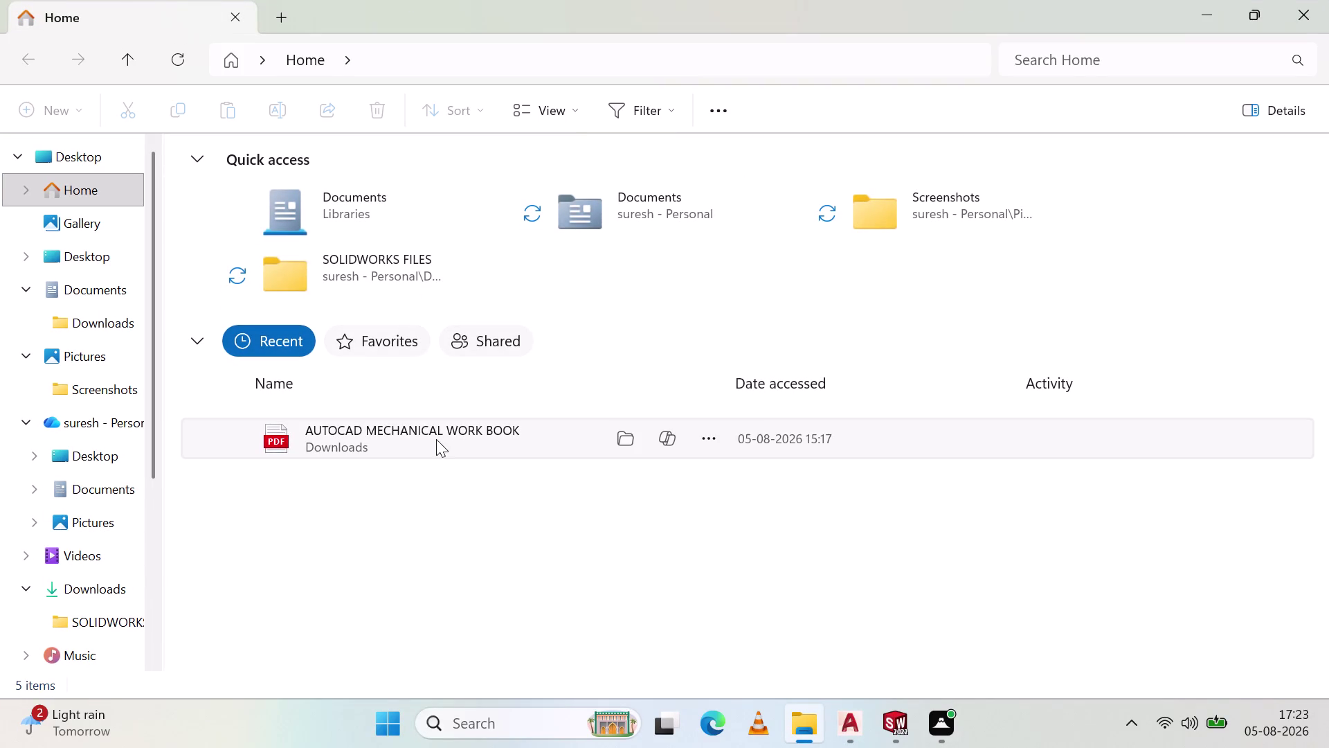
Dismiss the recent PDF's context menu and open the personal OneDrive Documents folder.
right_click(436, 438)
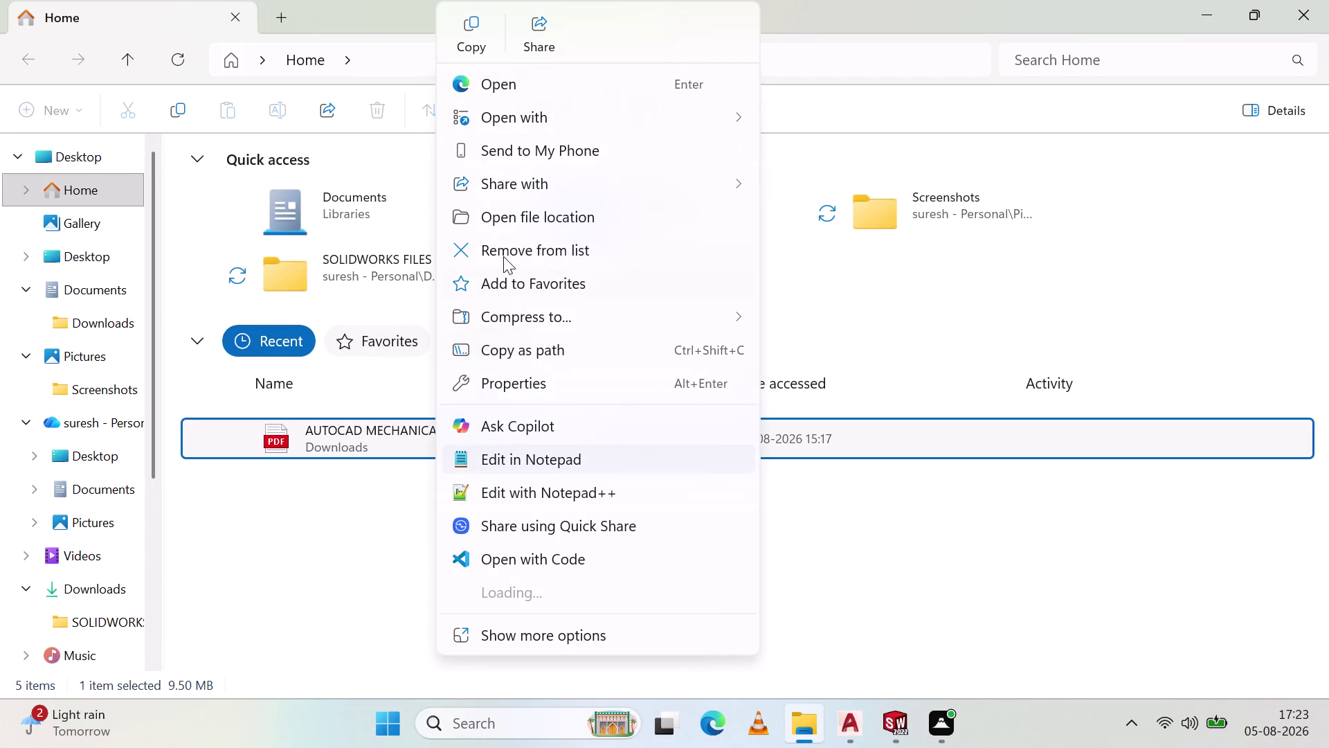
click(508, 246)
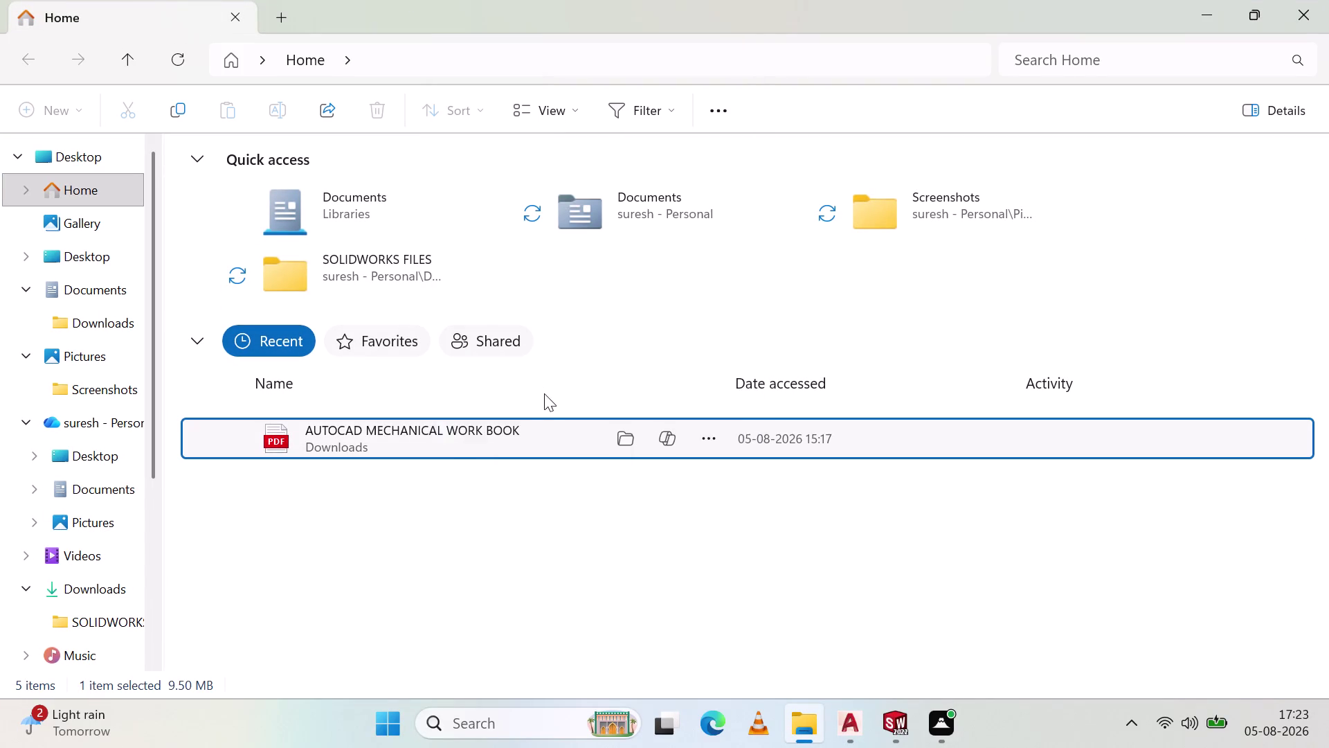
double_click(623, 219)
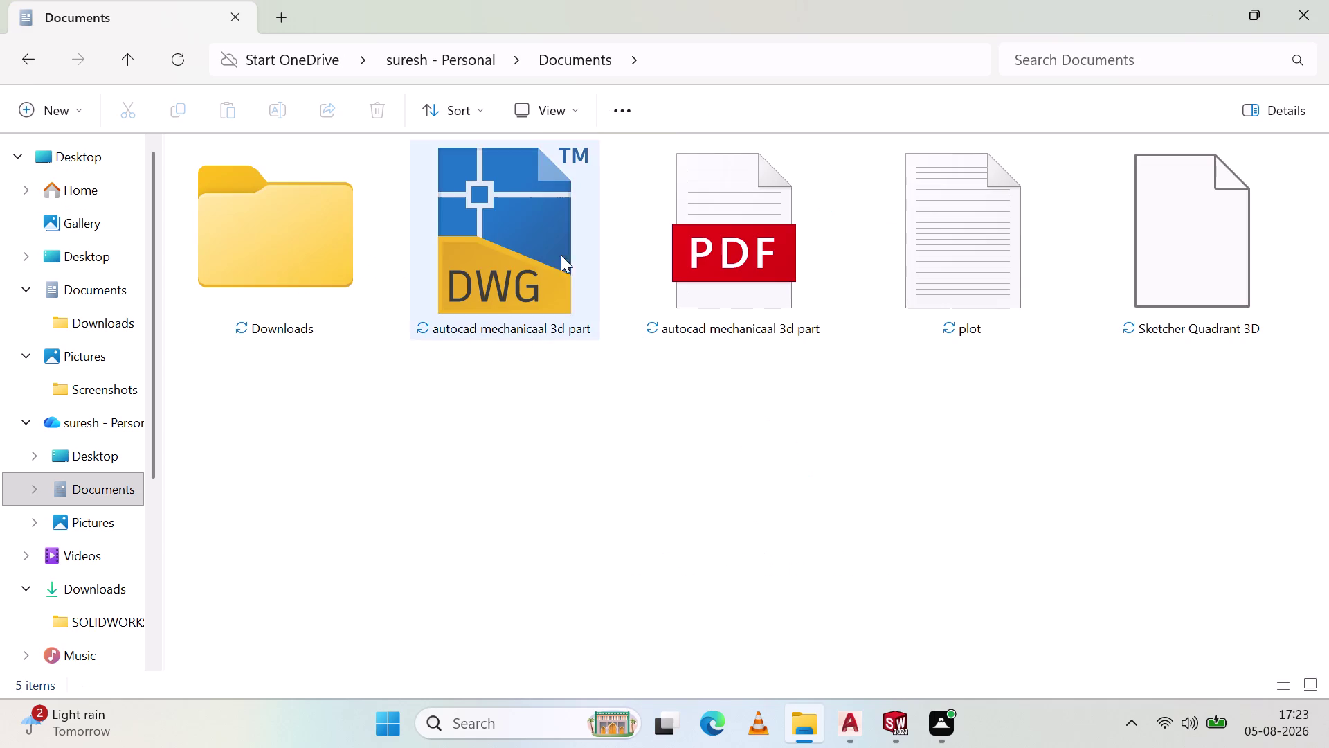
right_click(554, 288)
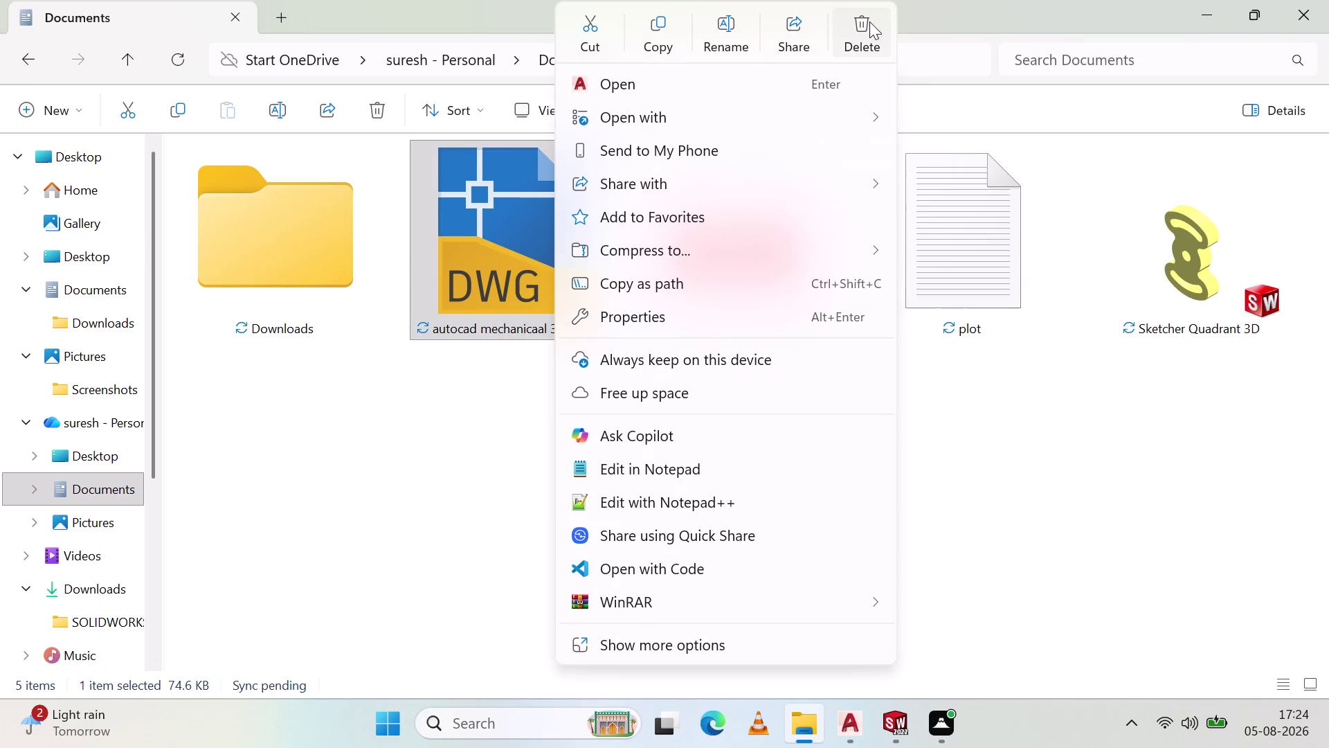
click(869, 21)
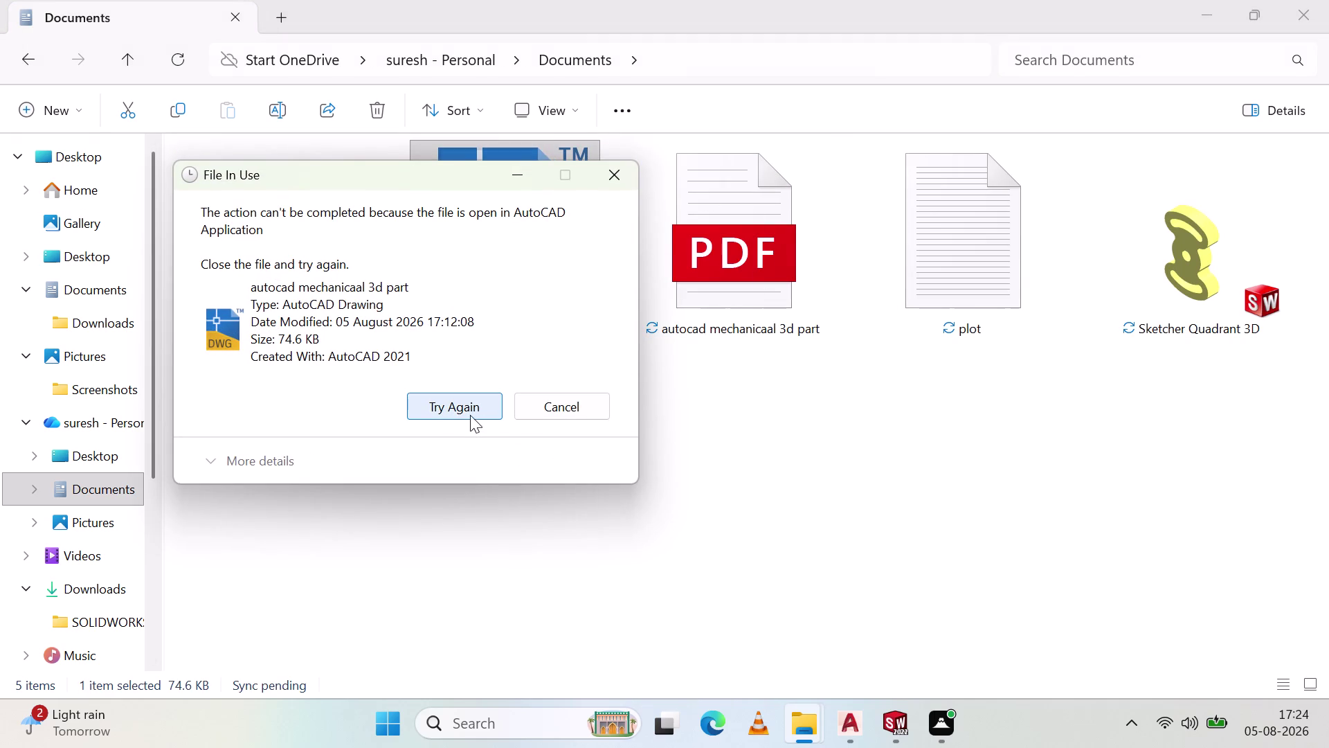
click(457, 407)
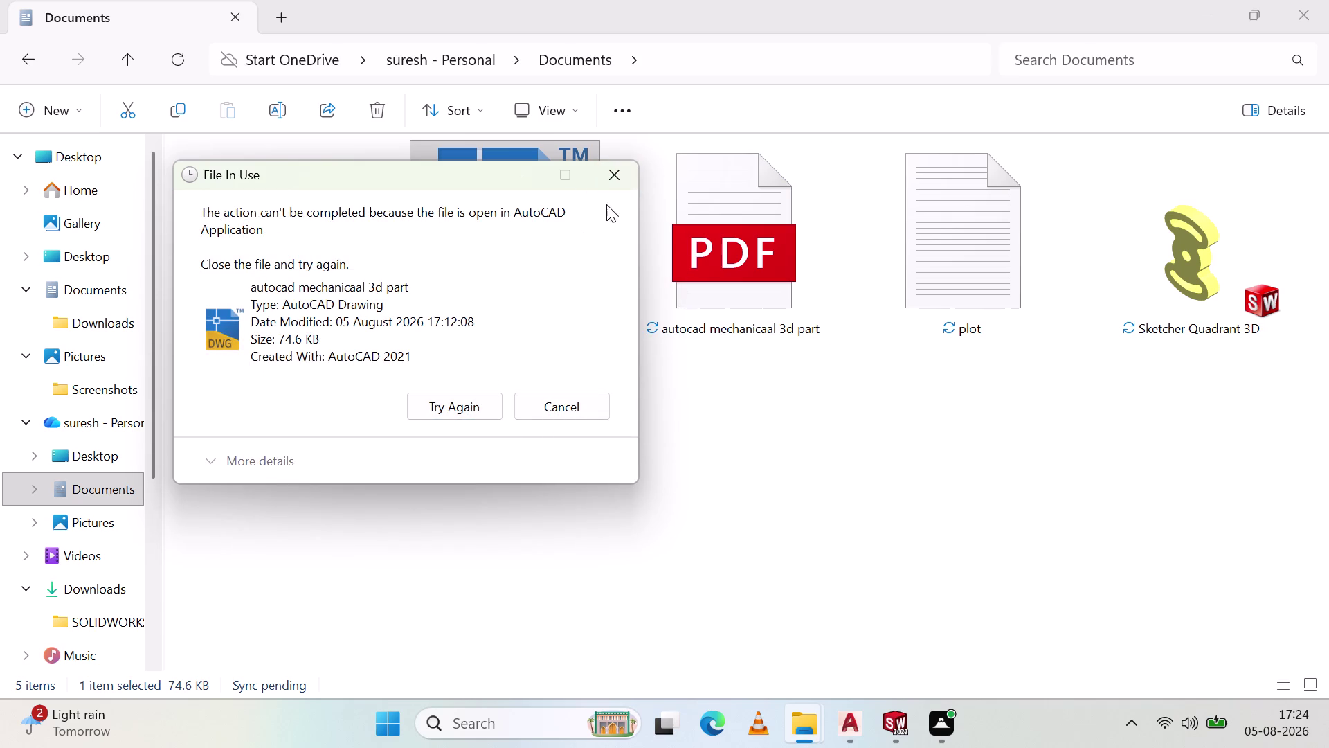
click(616, 173)
Delete the 3D part PDF and the plot file from Documents.
right_click(739, 289)
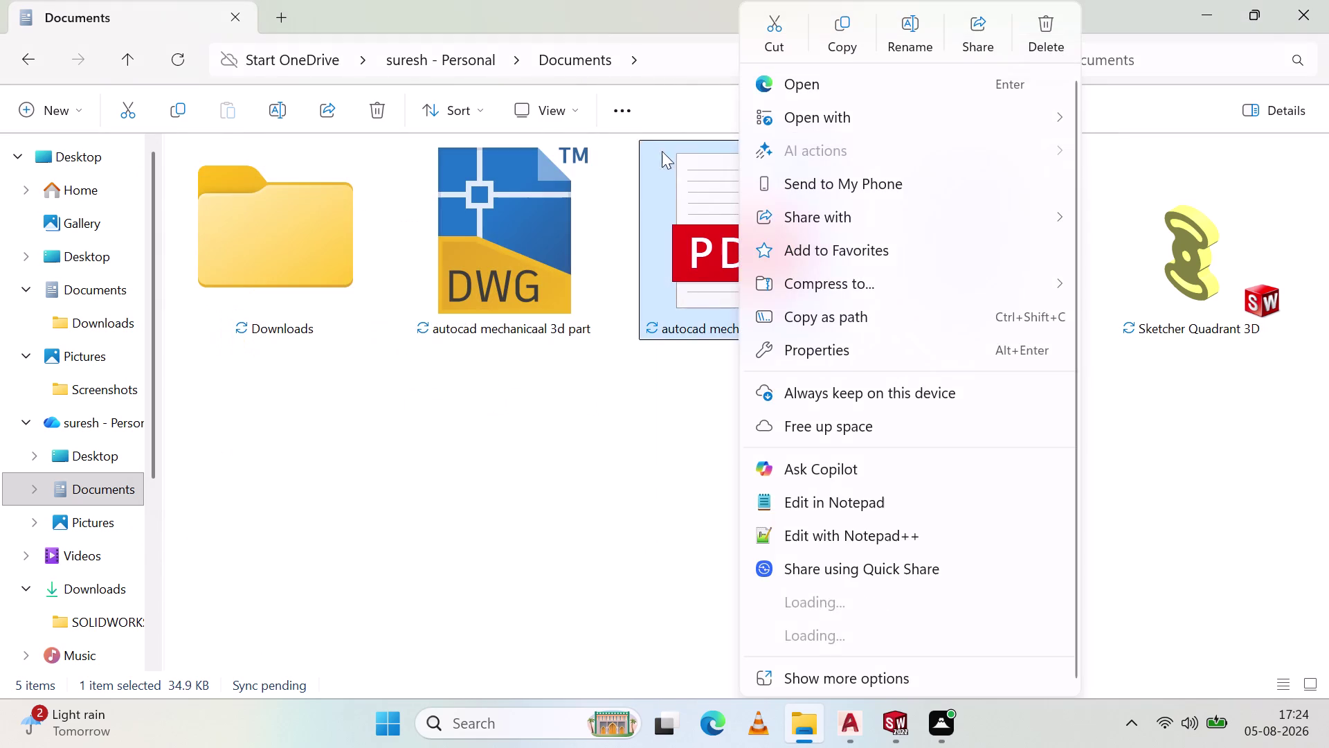
click(1040, 24)
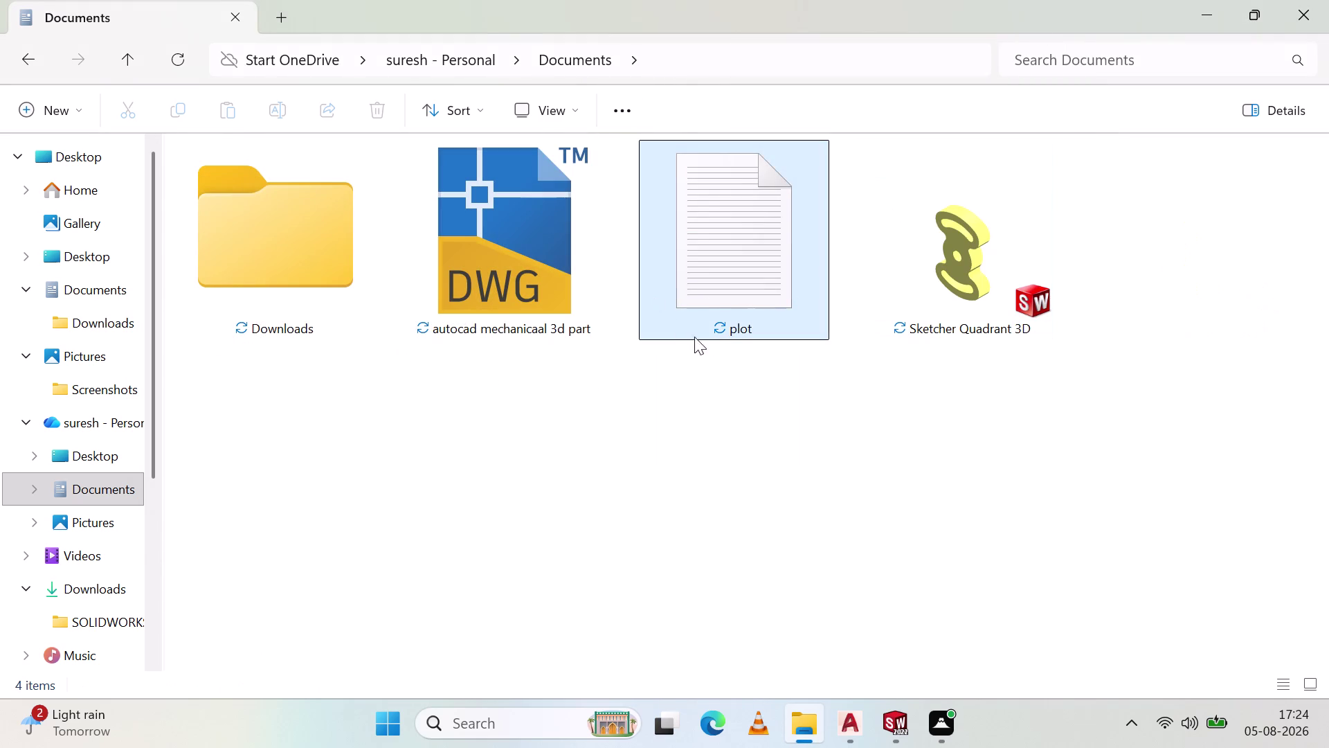
right_click(753, 273)
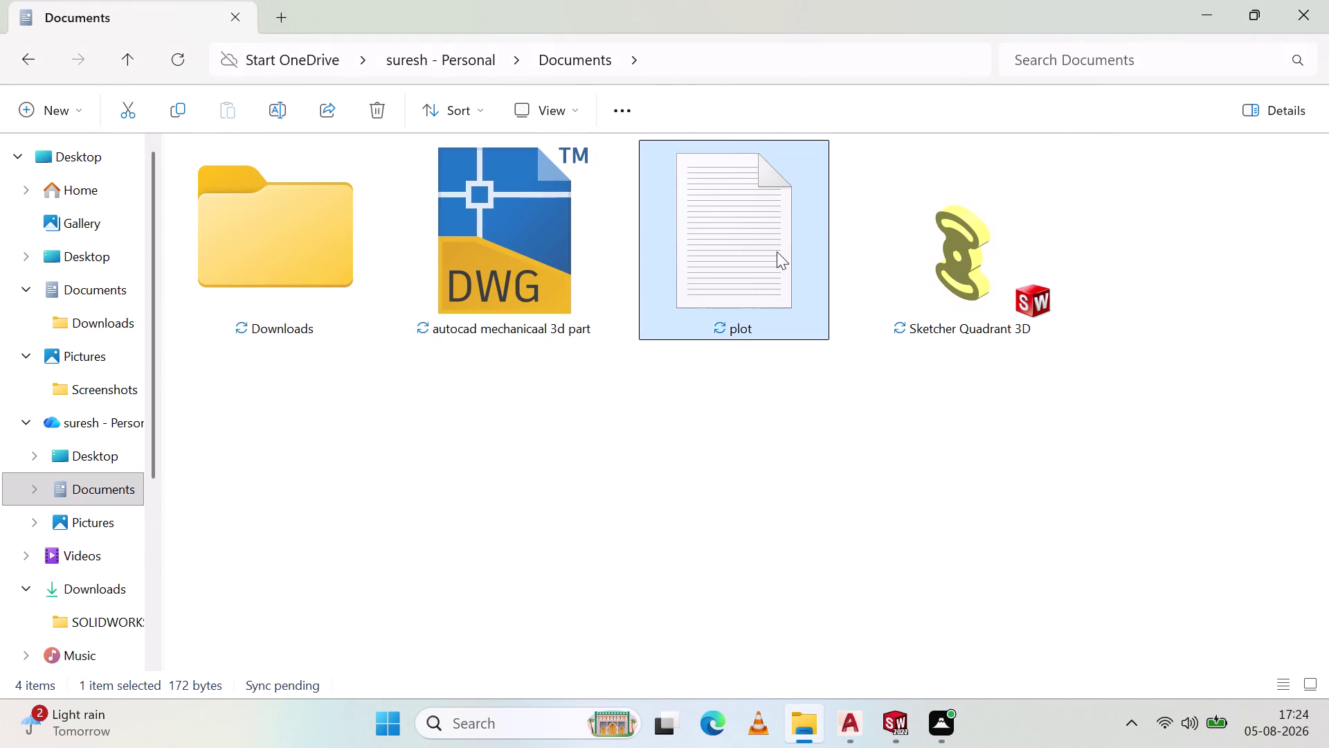
click(1075, 25)
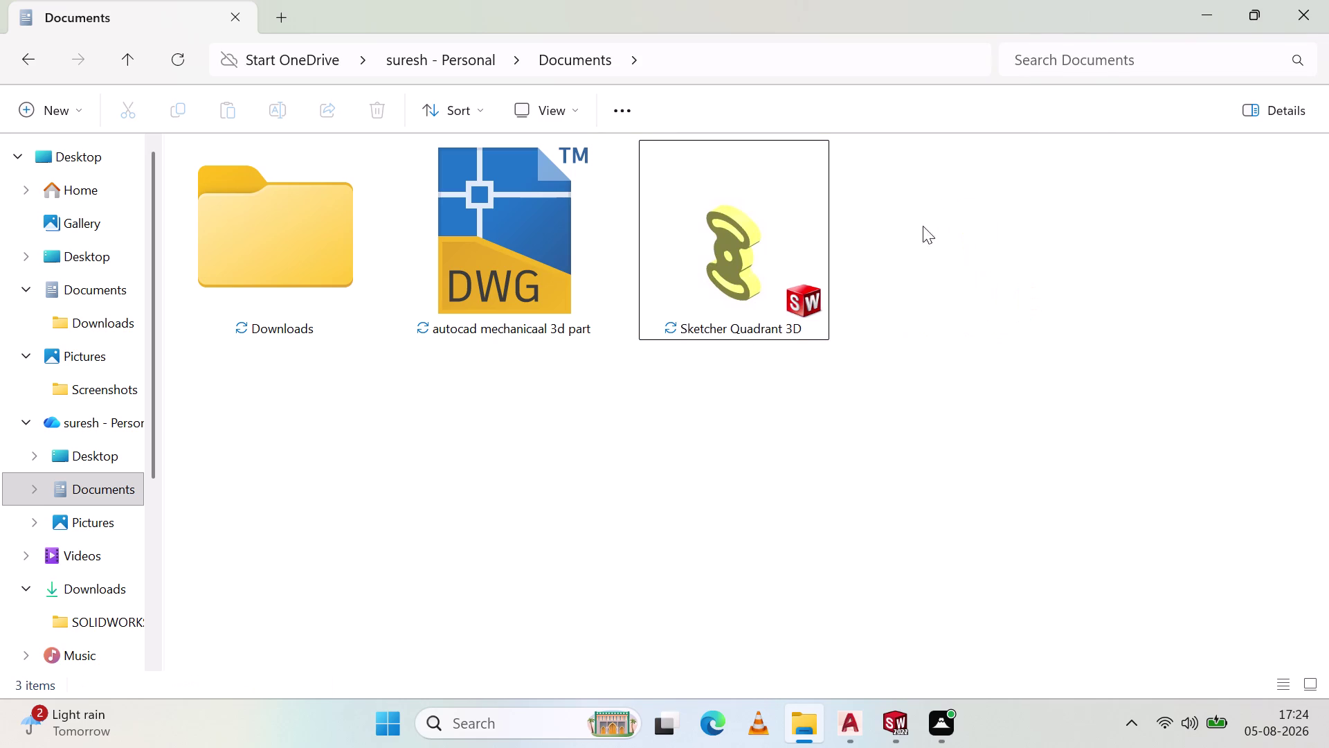
Retry deleting the DWG drawing, which stays blocked because AutoCAD has it open.
click(512, 253)
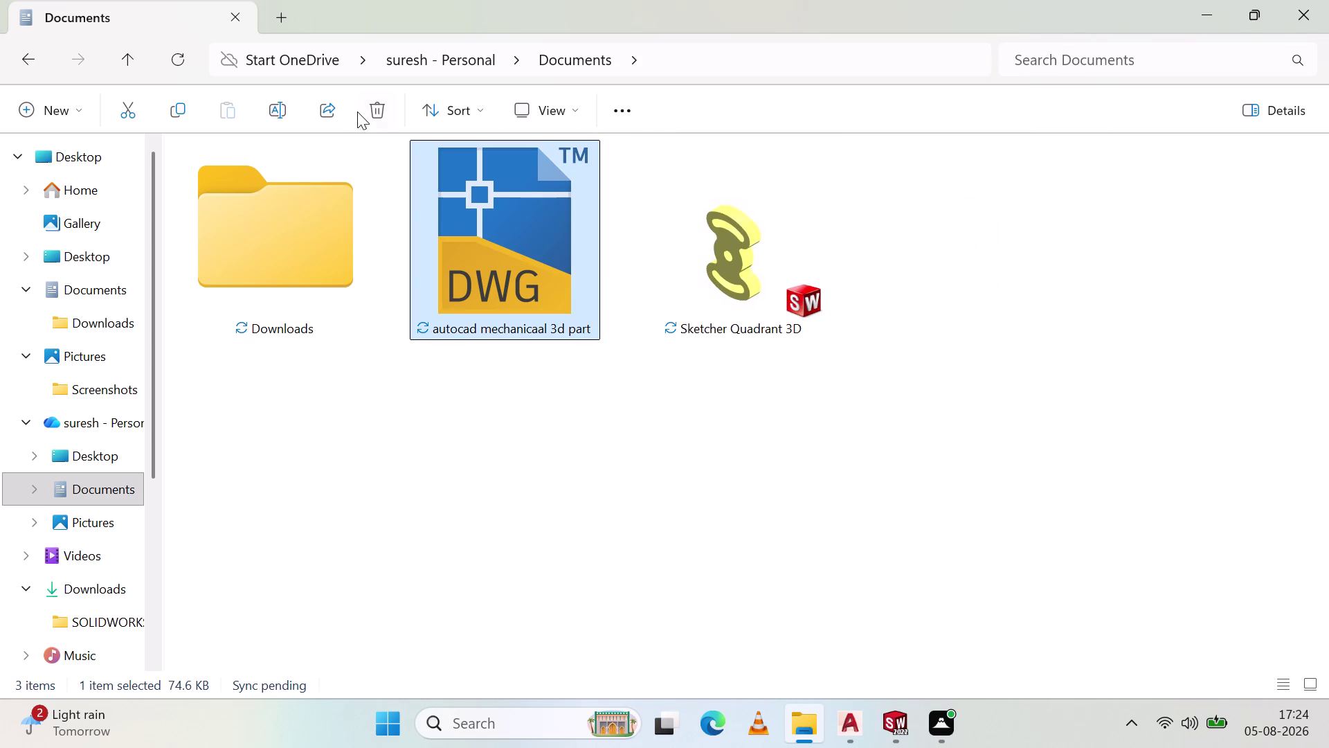
click(375, 120)
click(731, 406)
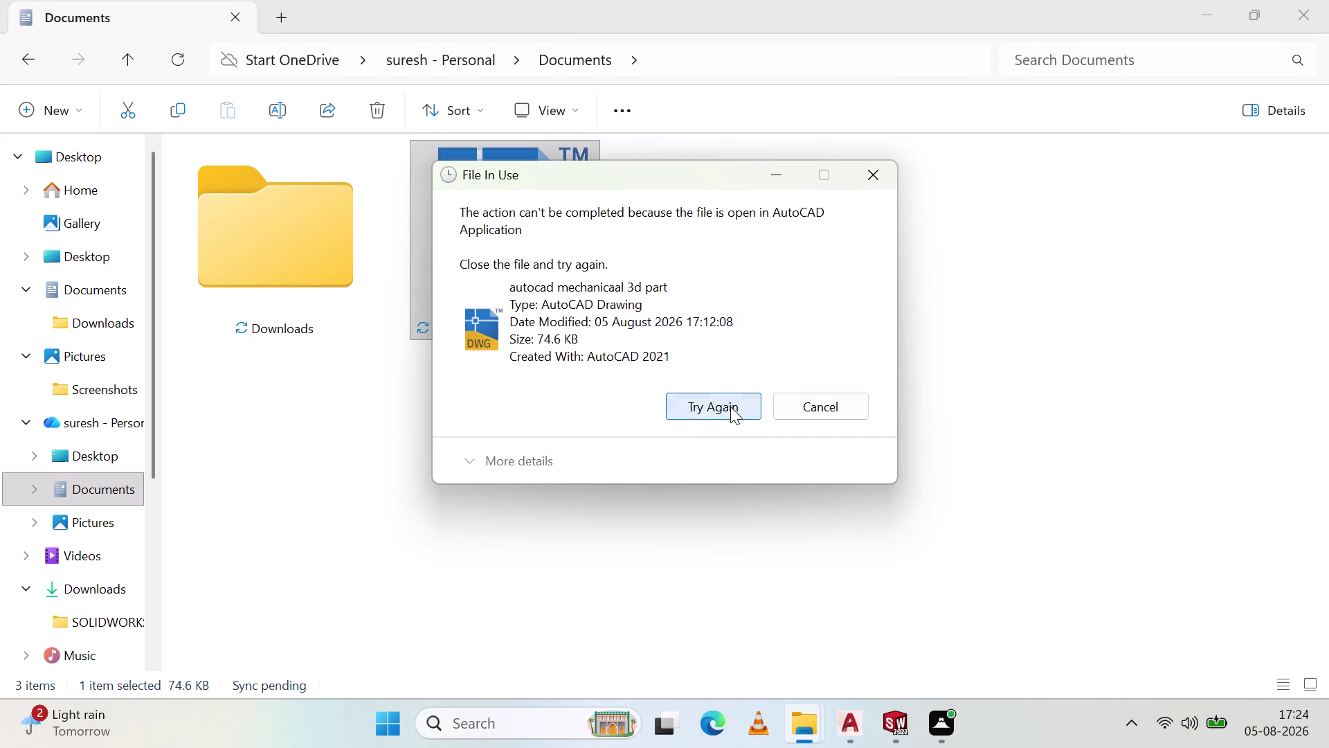